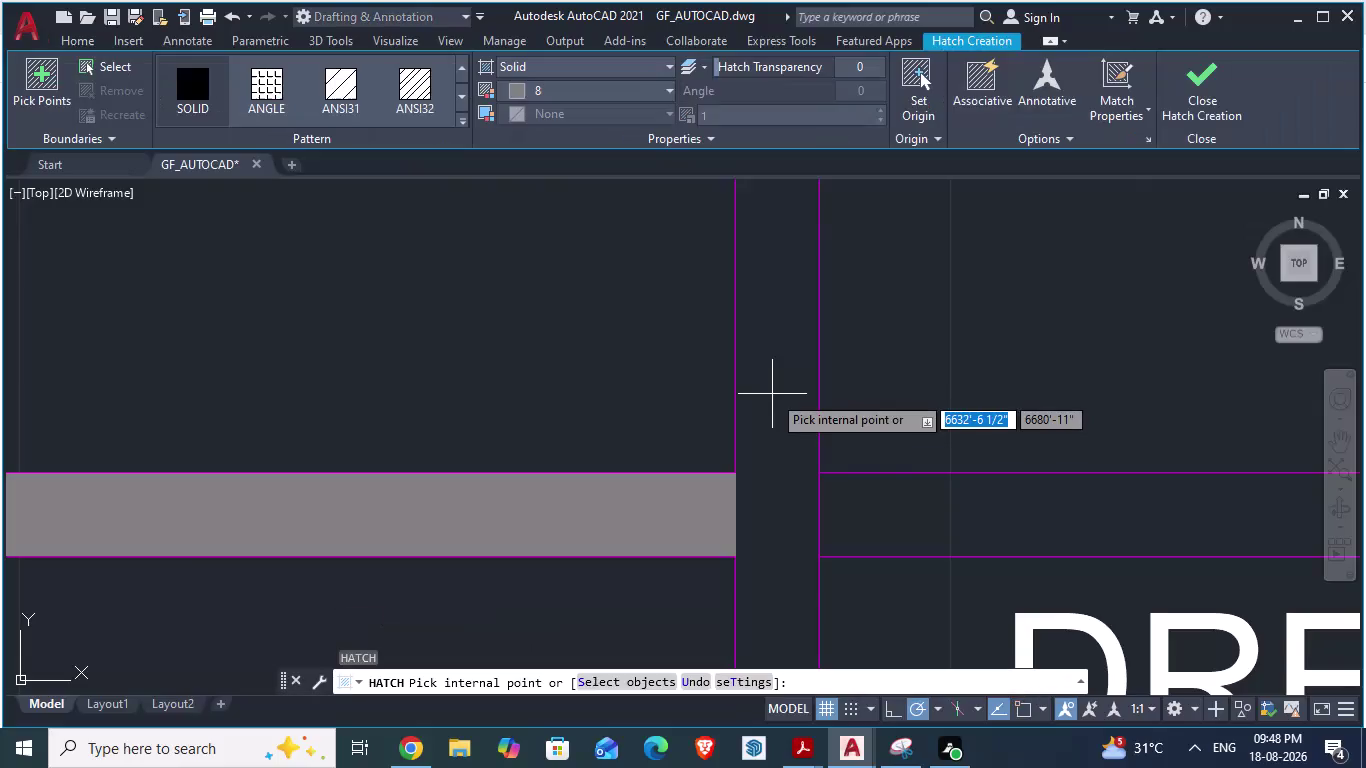
Pick a room point for the grey fill, then cancel HATCH and undo the room-wide fill.
click(772, 394)
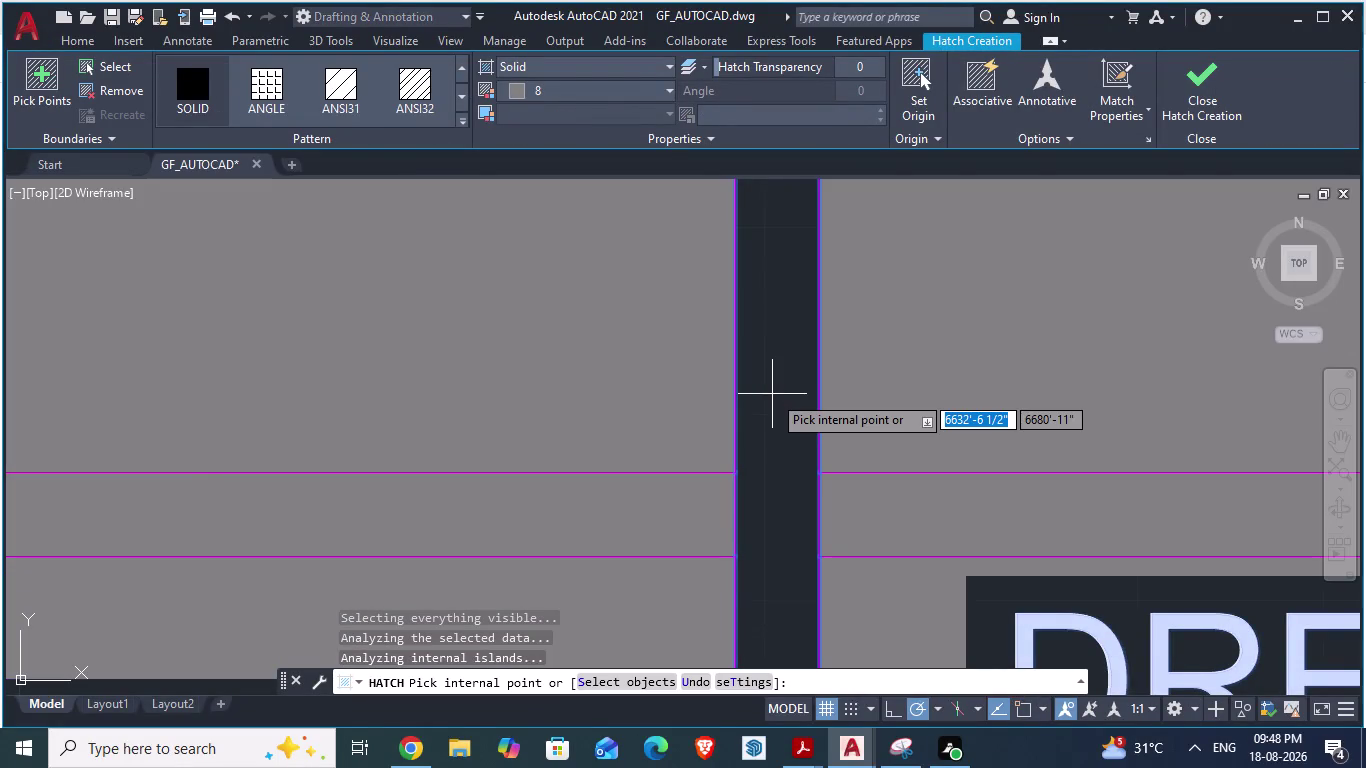
key(Escape)
key(Escape)
key(ctrl+z)
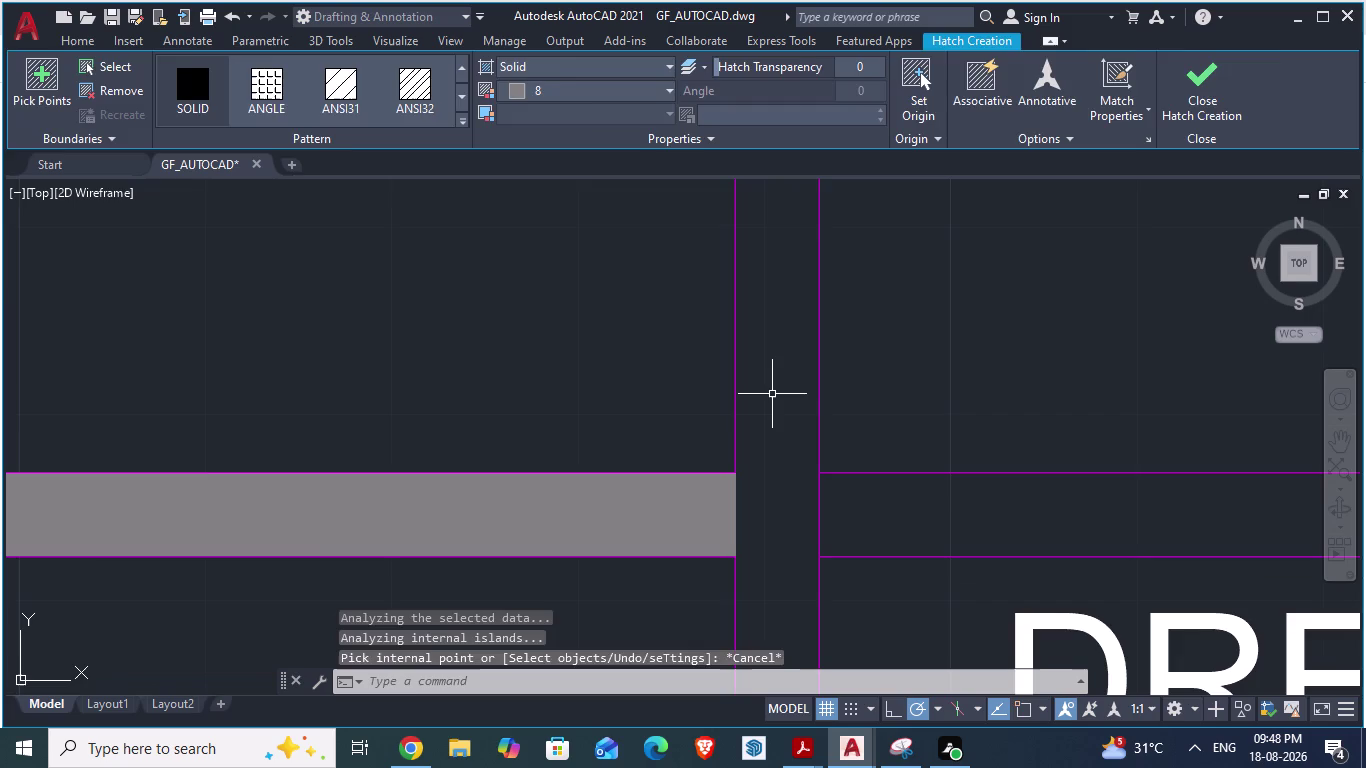
scroll(down, 3)
scroll(up, 3)
scroll(down, 3)
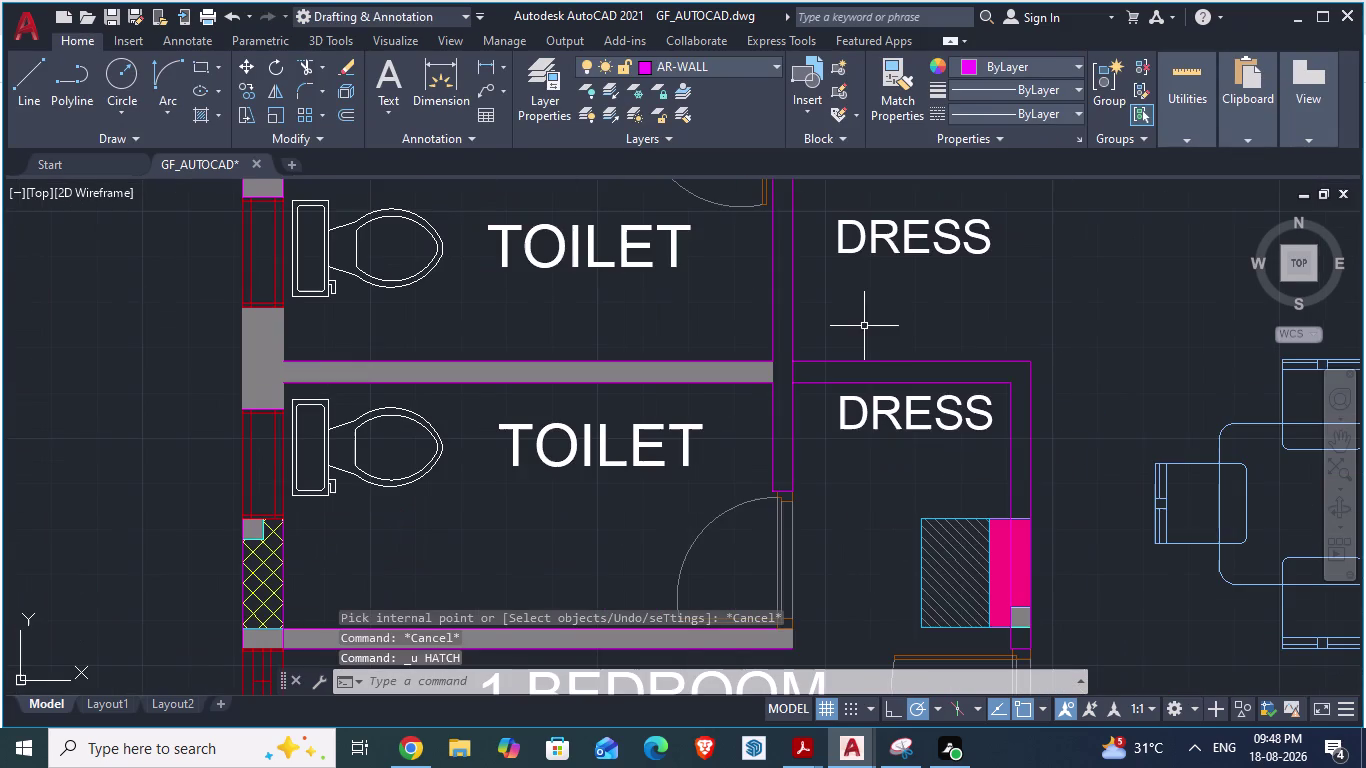
scroll(up, 3)
click(939, 349)
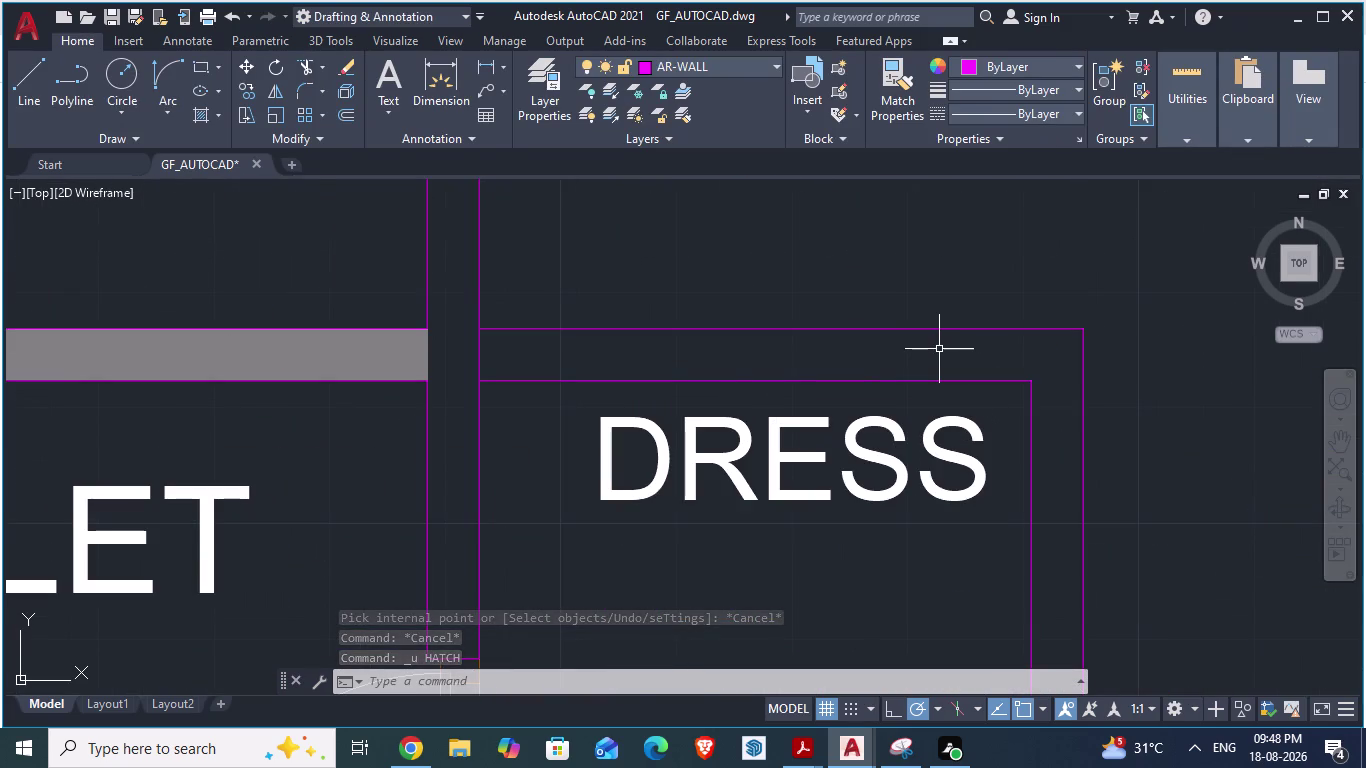
key(h)
key(Return)
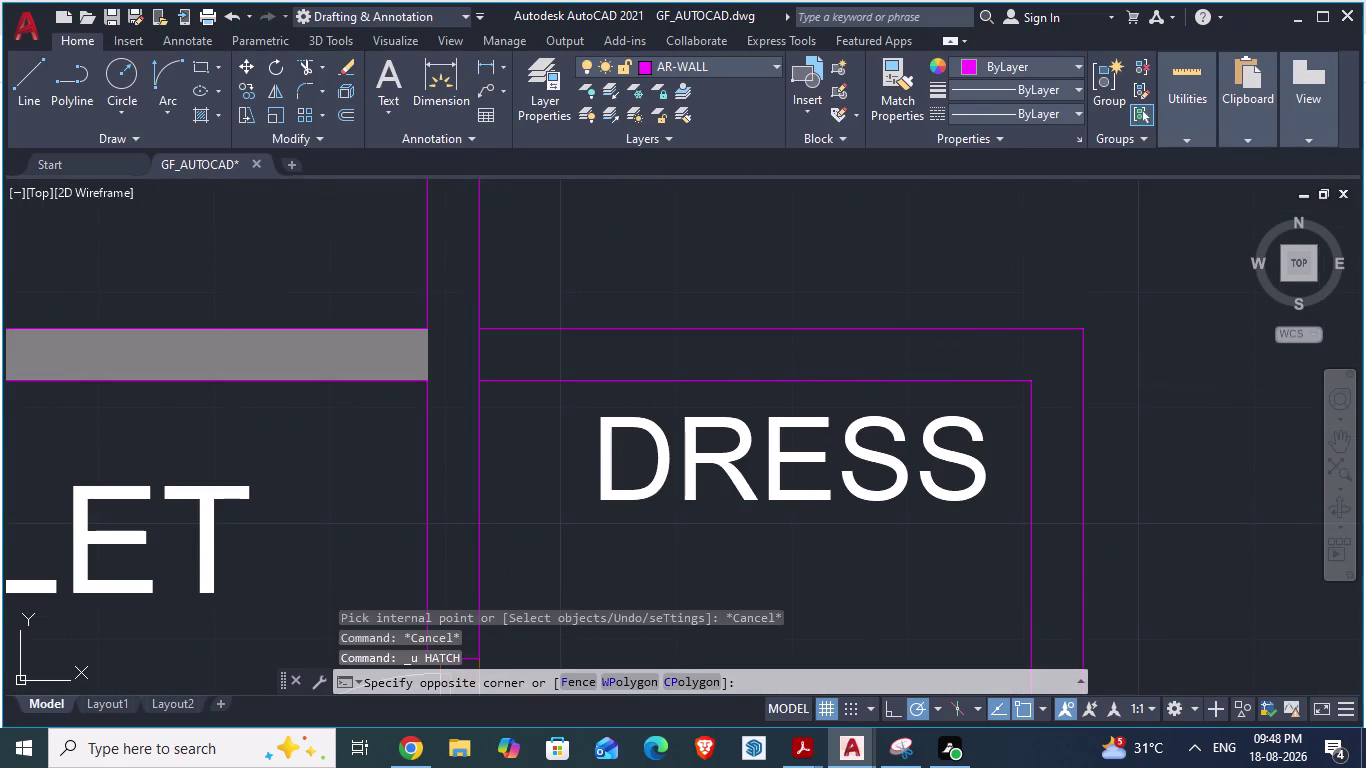
click(939, 349)
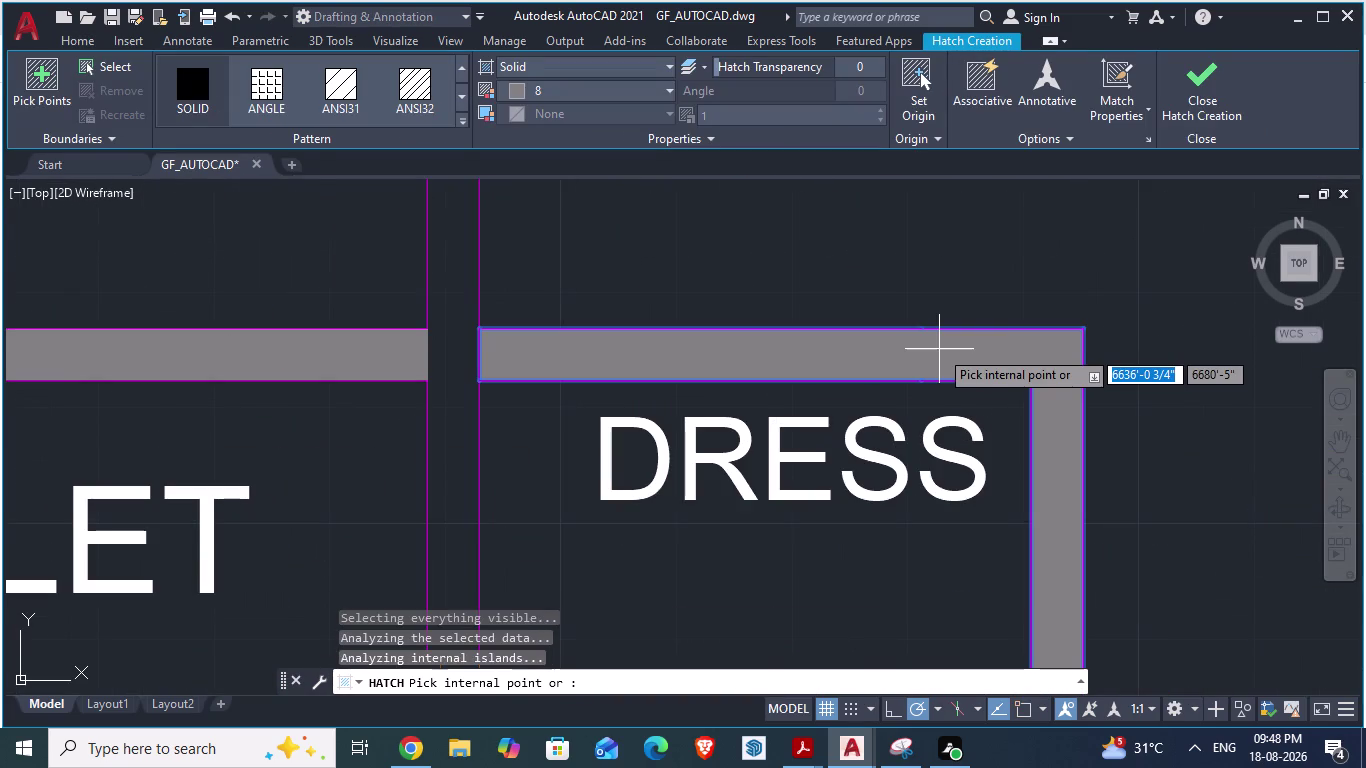
scroll(down, 3)
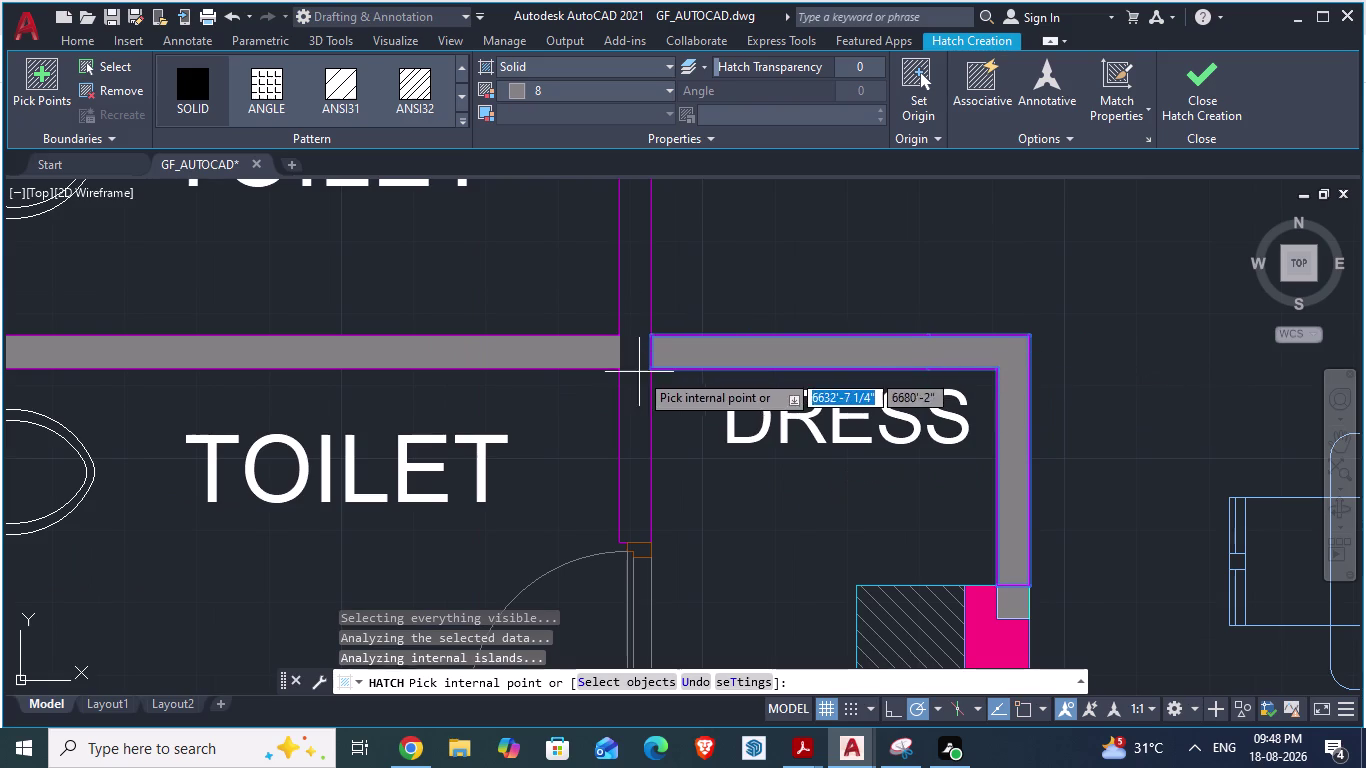
scroll(down, 3)
click(643, 280)
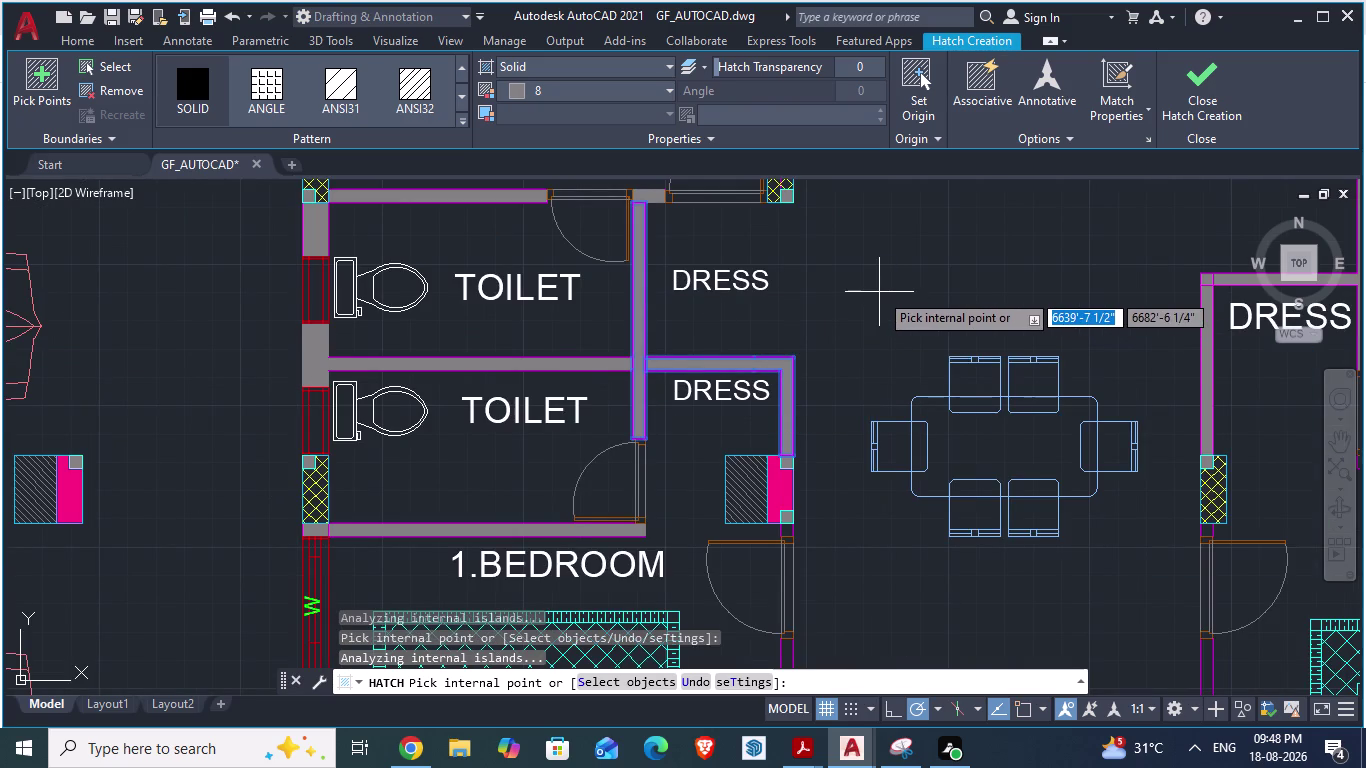
scroll(down, 3)
scroll(down, 3)
scroll(up, 3)
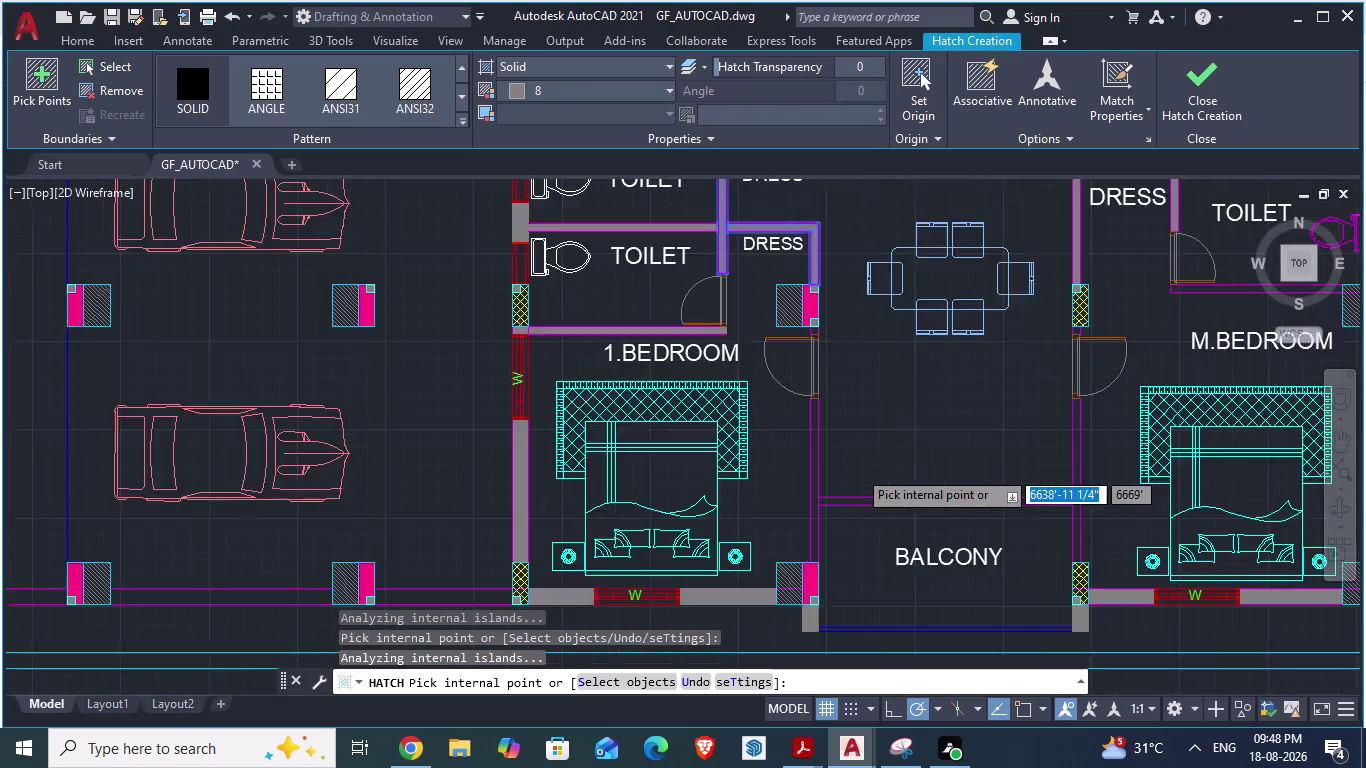
scroll(up, 3)
click(672, 525)
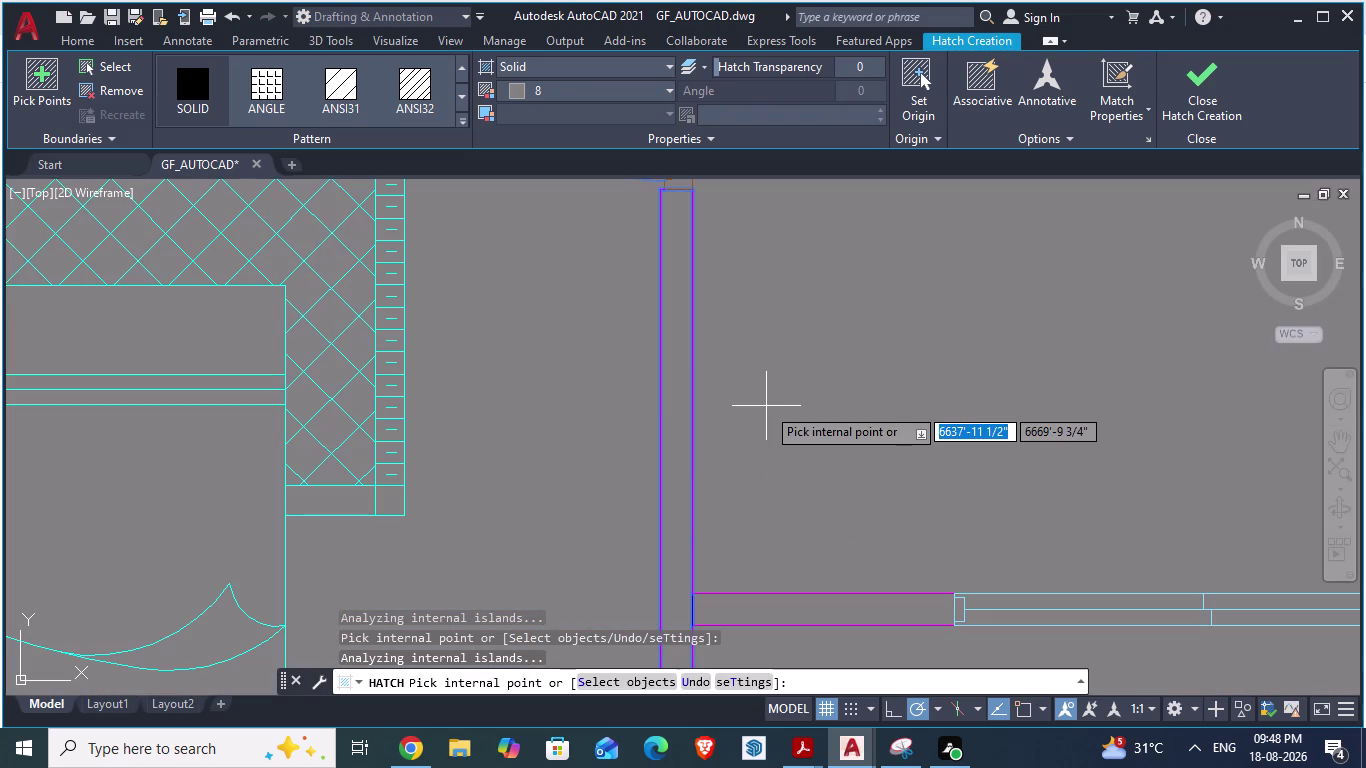
key(Escape)
key(Escape)
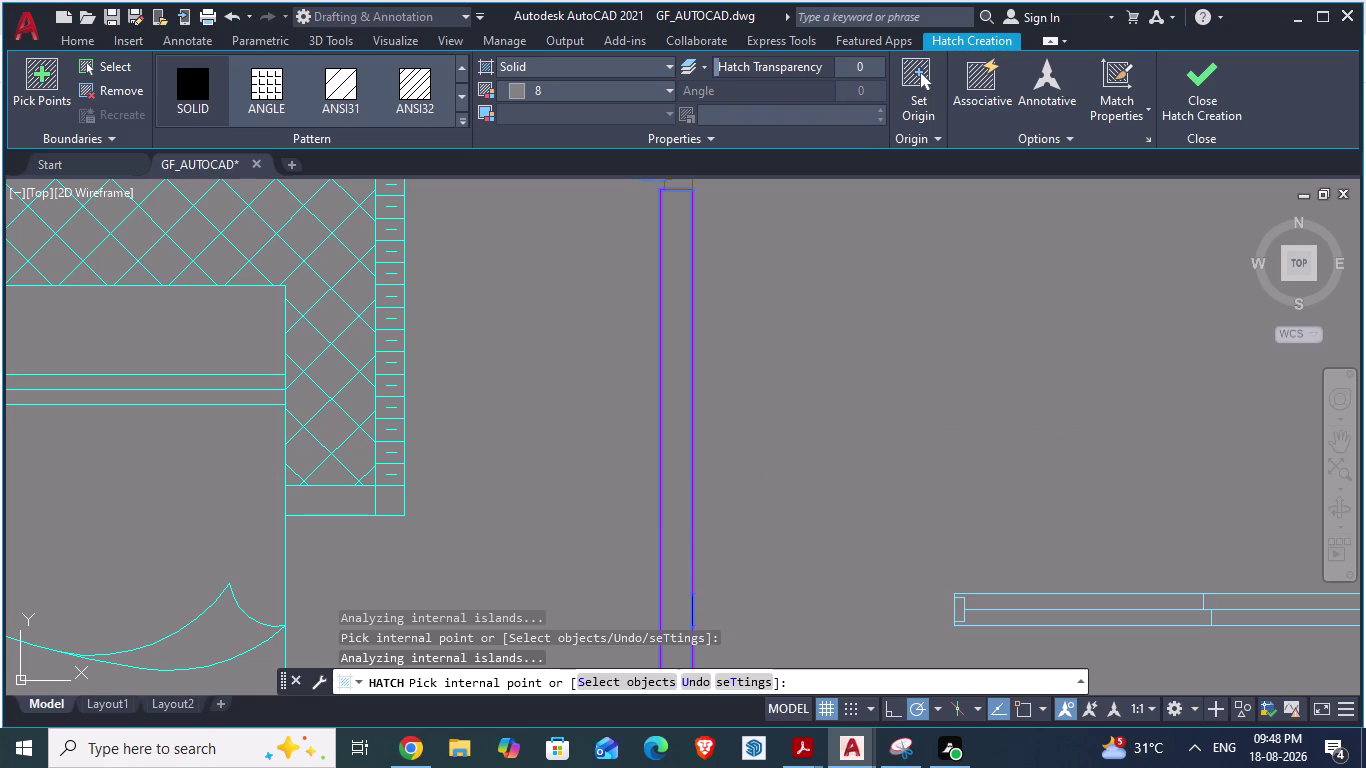
key(ctrl+z)
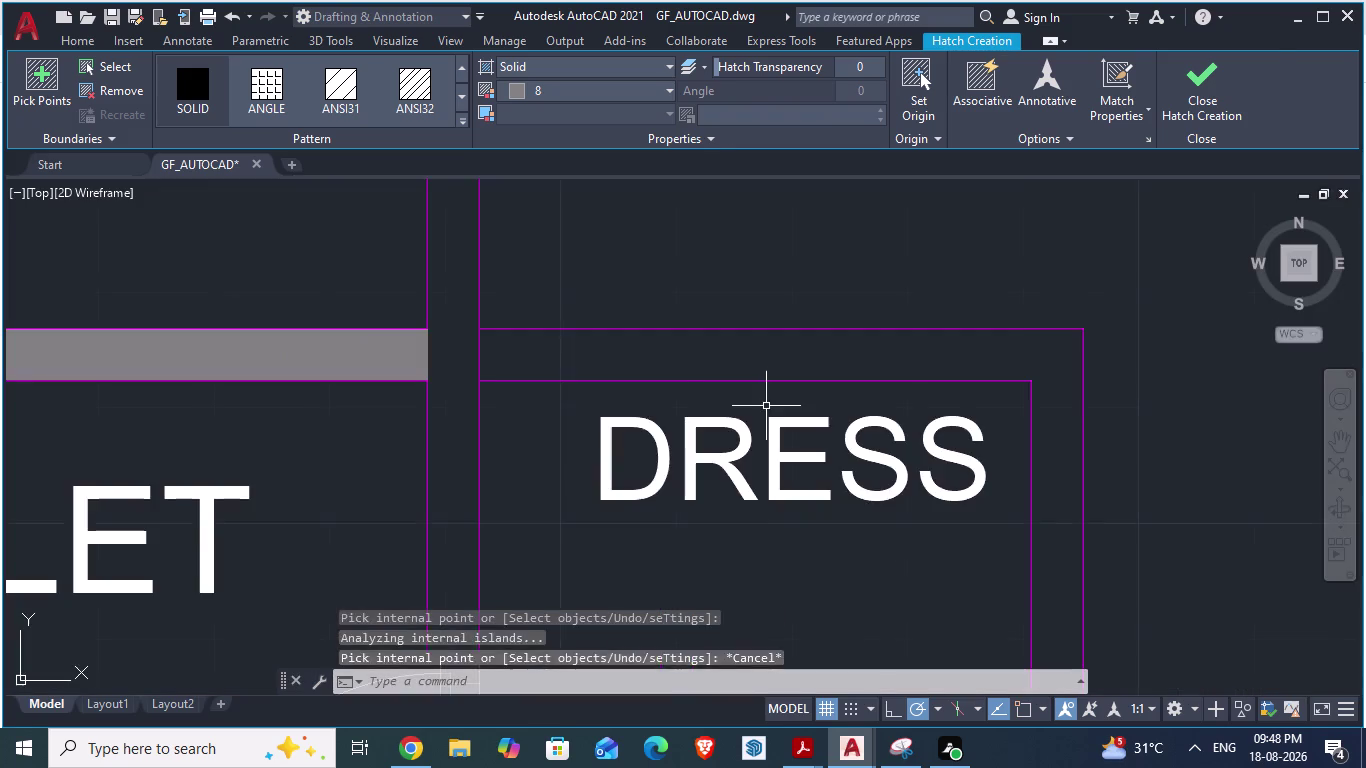
scroll(down, 3)
scroll(down, 3)
scroll(up, 3)
scroll(up, 3)
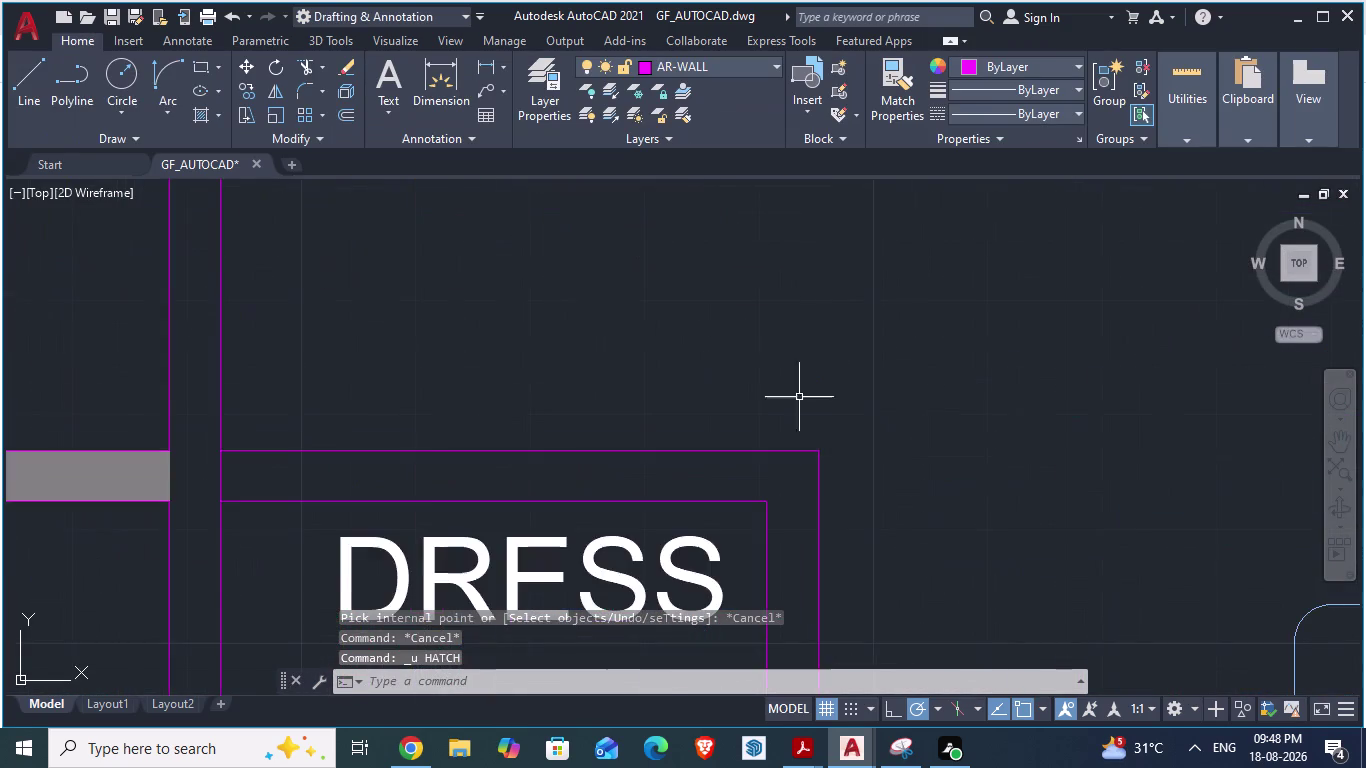
click(776, 528)
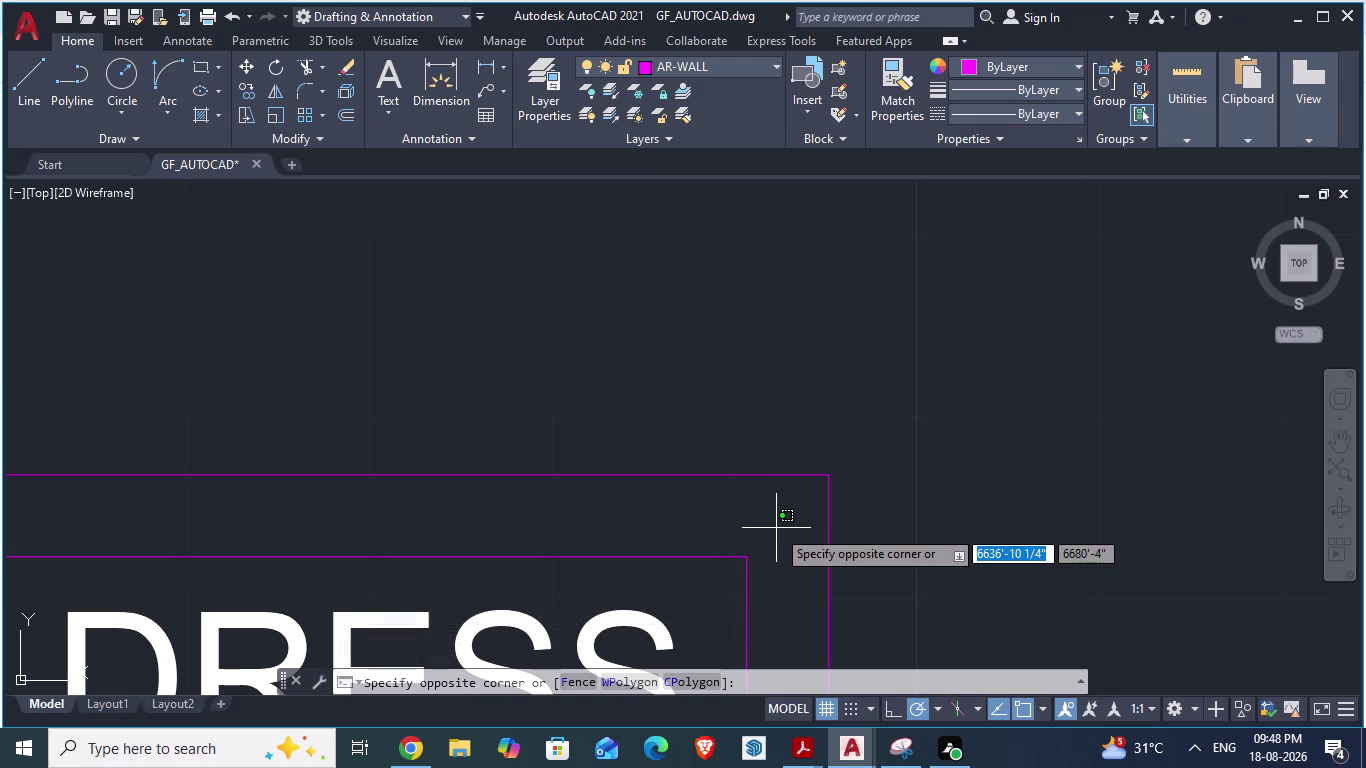
scroll(down, 3)
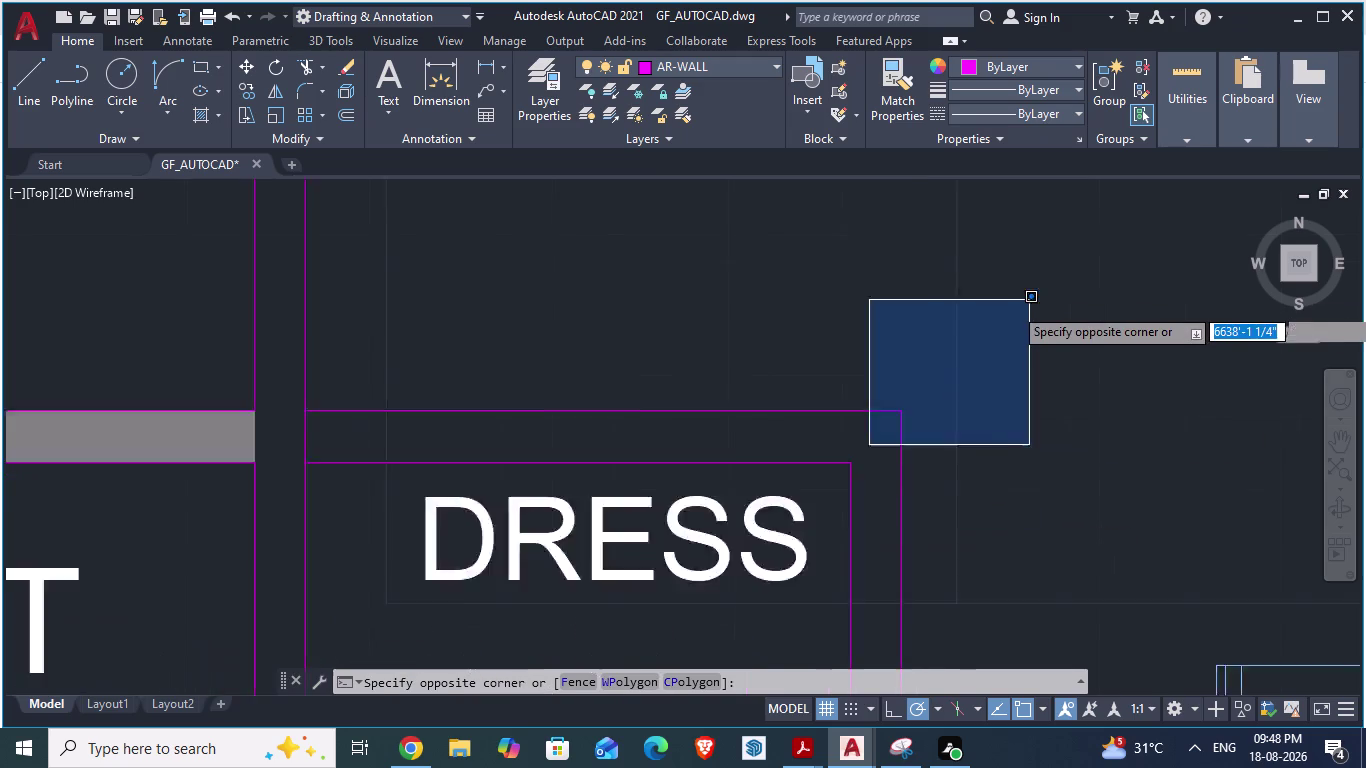
scroll(down, 3)
key(Escape)
key(Escape)
scroll(down, 3)
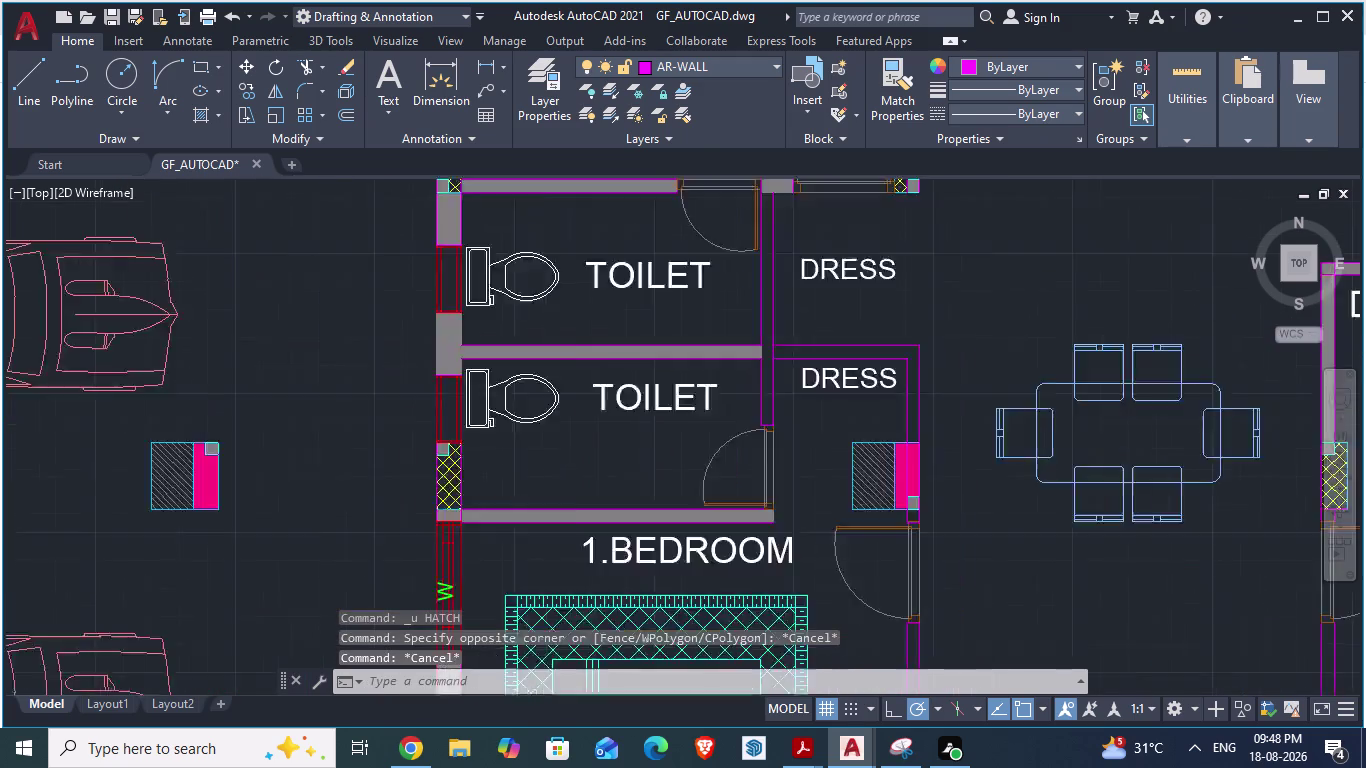
scroll(down, 3)
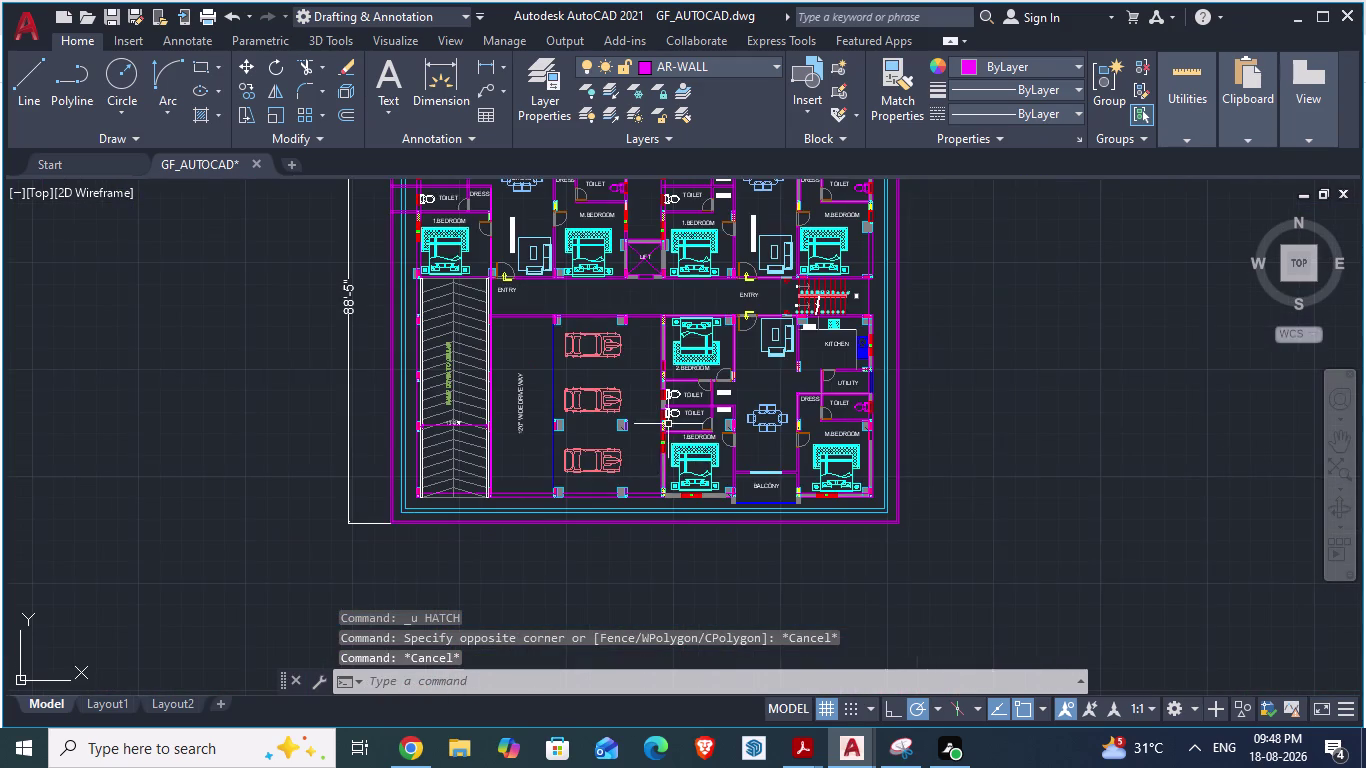
scroll(up, 3)
scroll(down, 3)
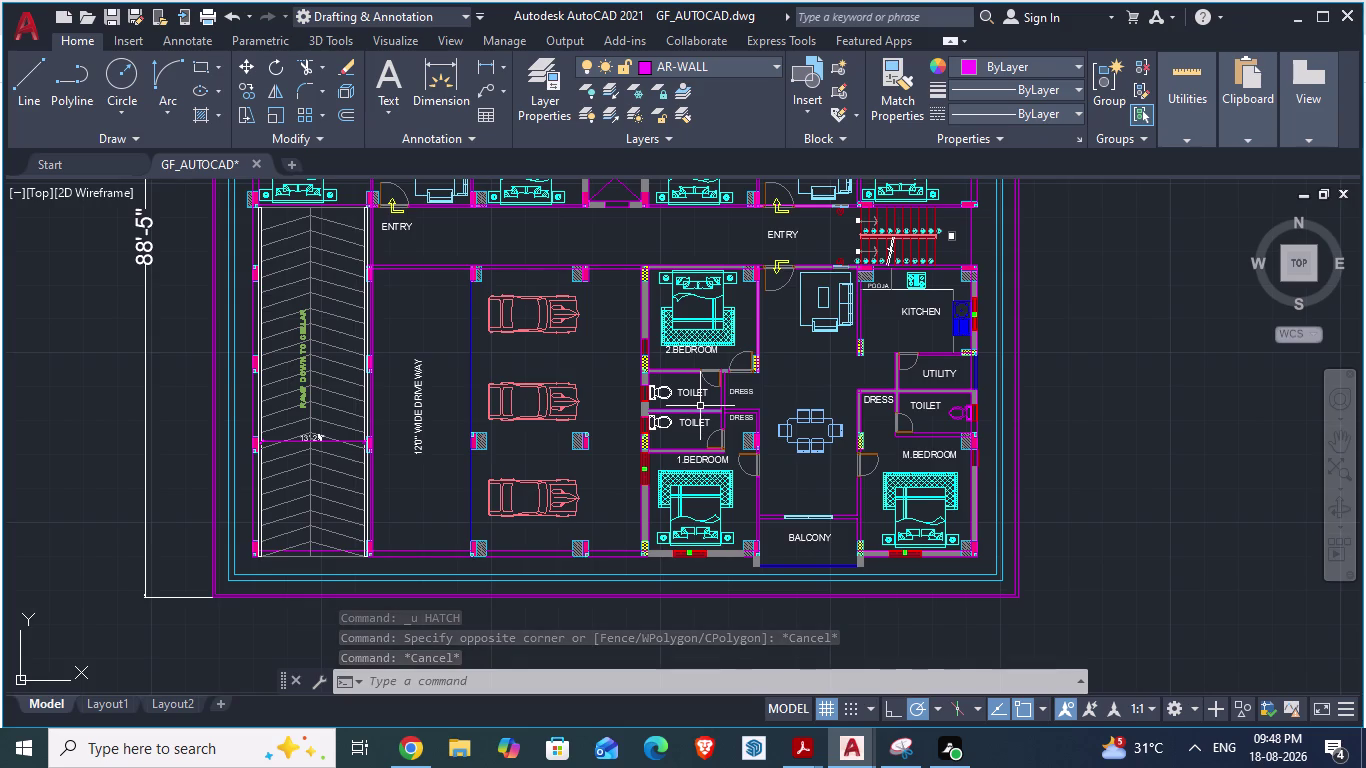
scroll(up, 3)
scroll(up, 3)
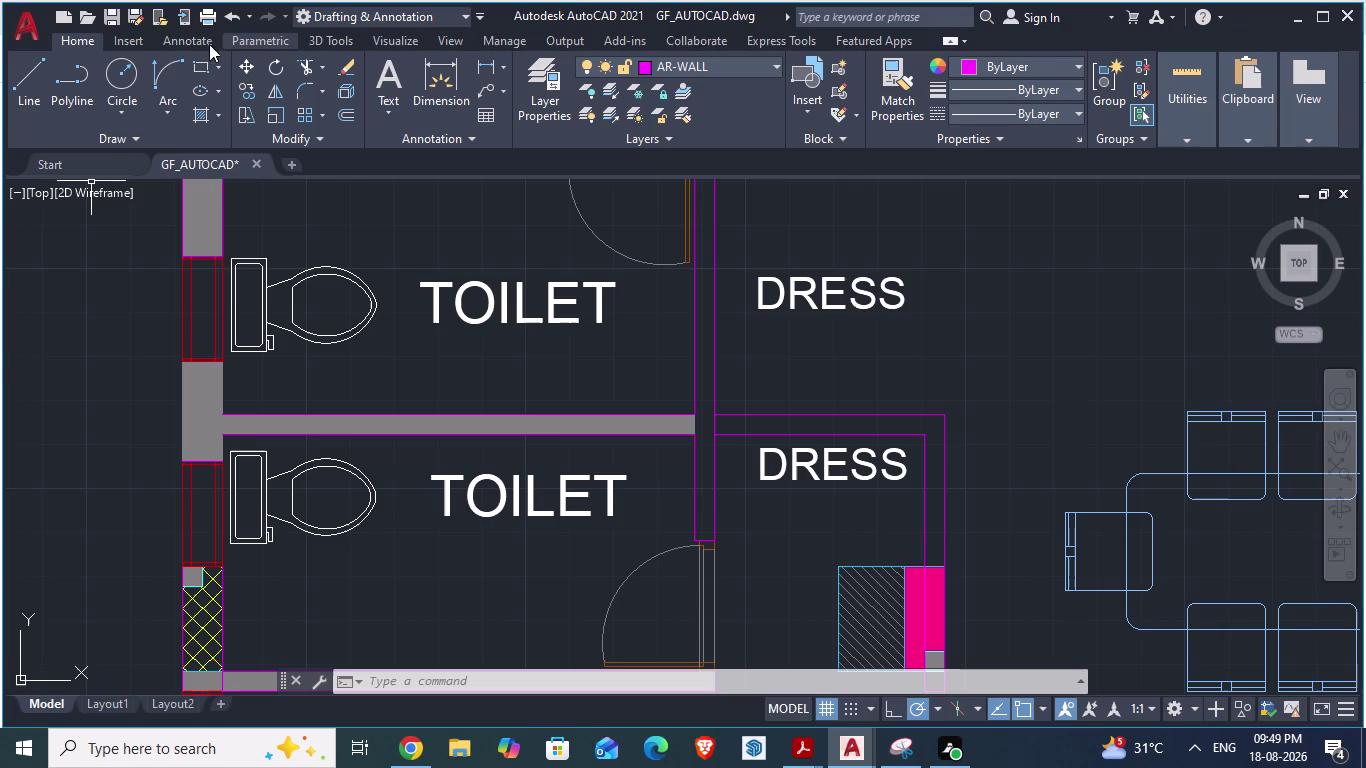
Zoom to the wall beside the door swing and clear any pending selection.
scroll(down, 3)
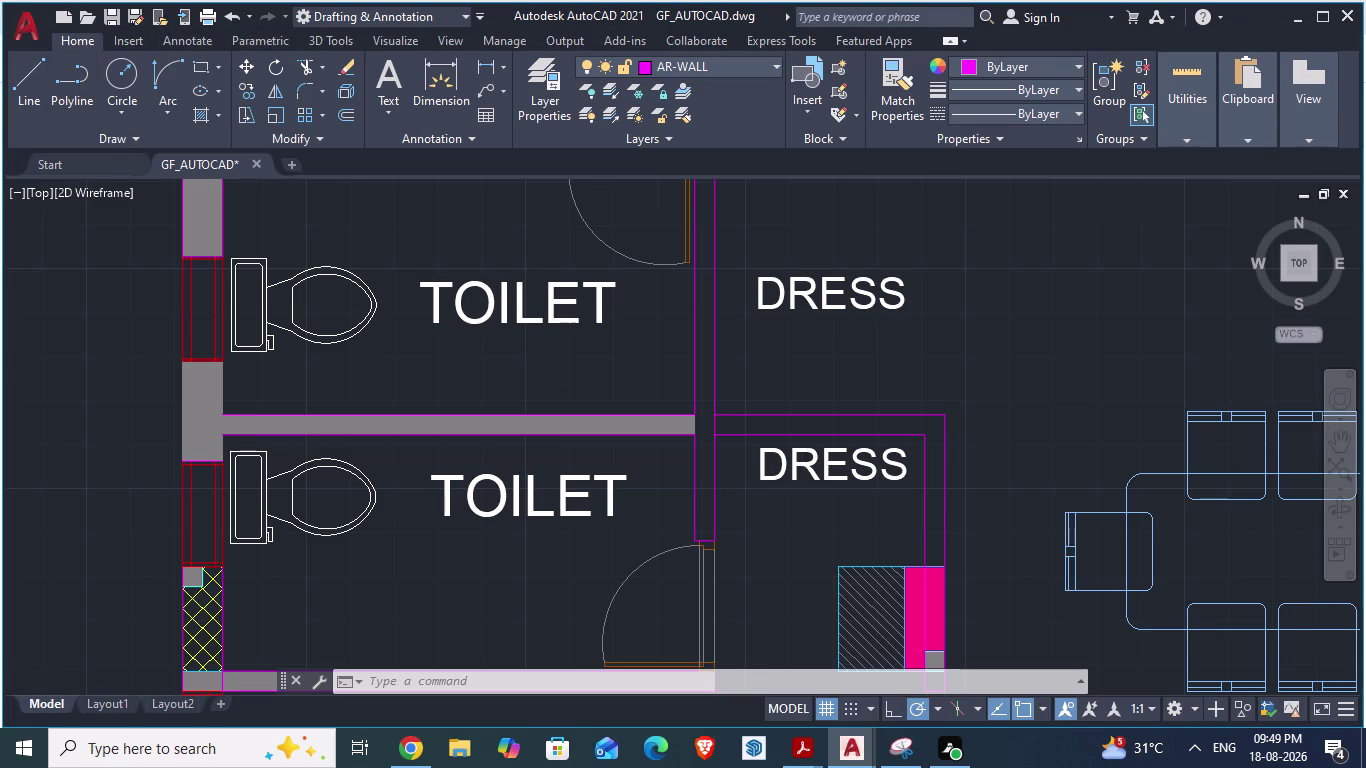
scroll(up, 3)
scroll(up, 3)
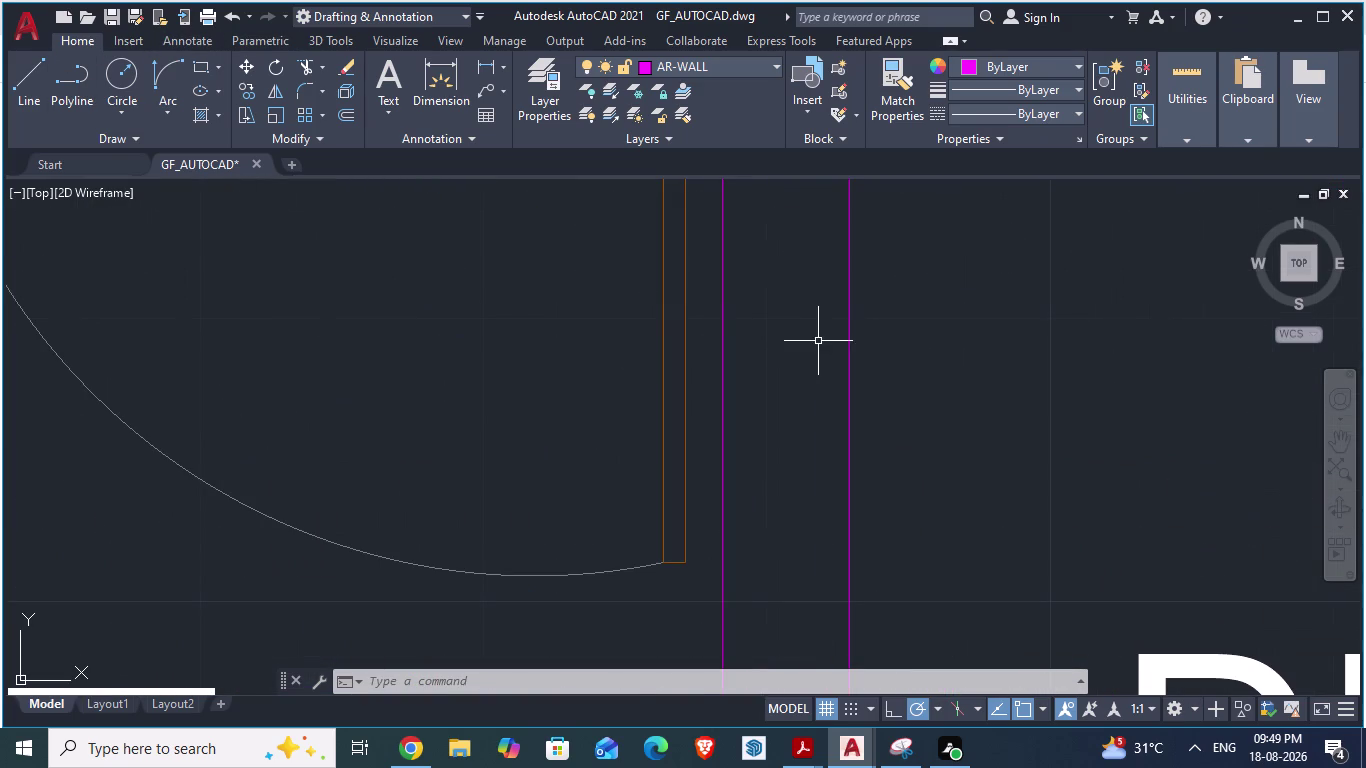
click(821, 341)
key(Escape)
key(Escape)
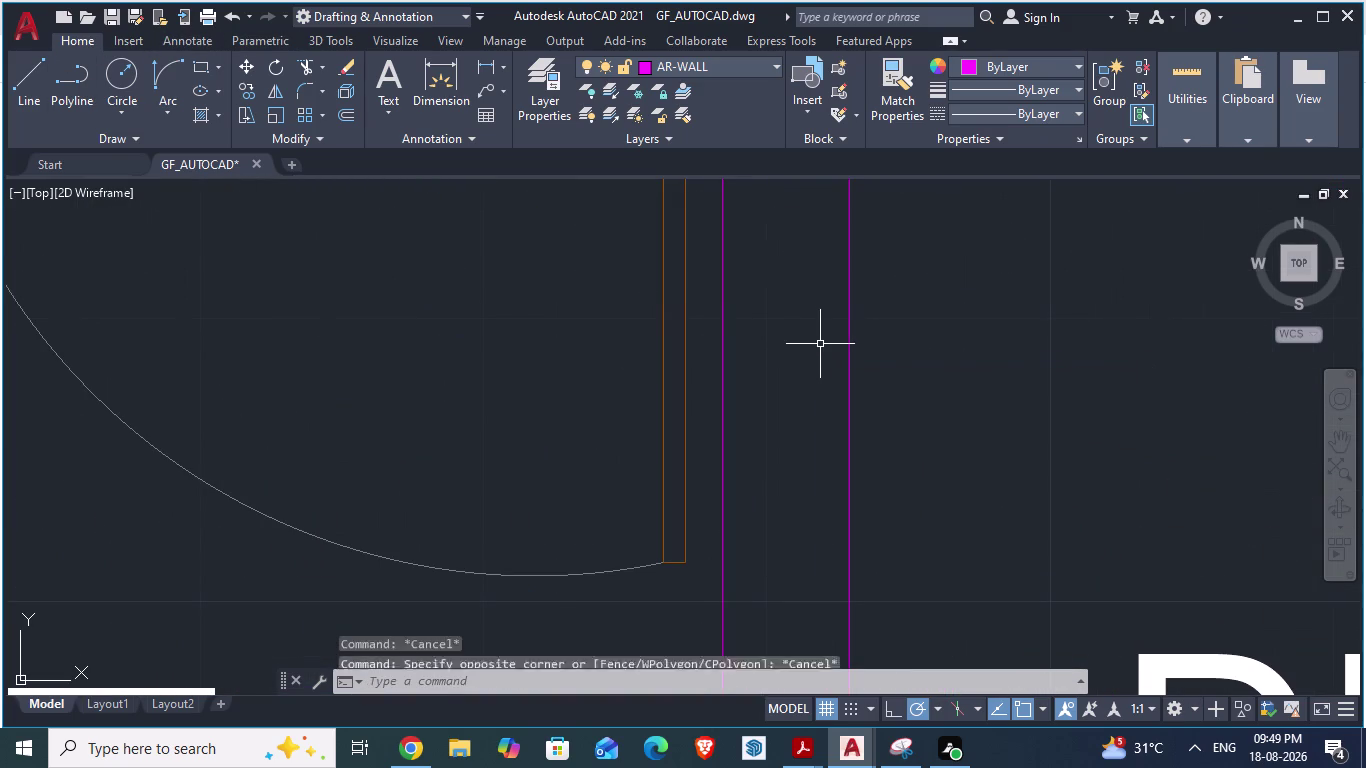
Start HATCH with H, pick inside the wall strip, then cancel and undo the flooding fill.
key(h)
key(Return)
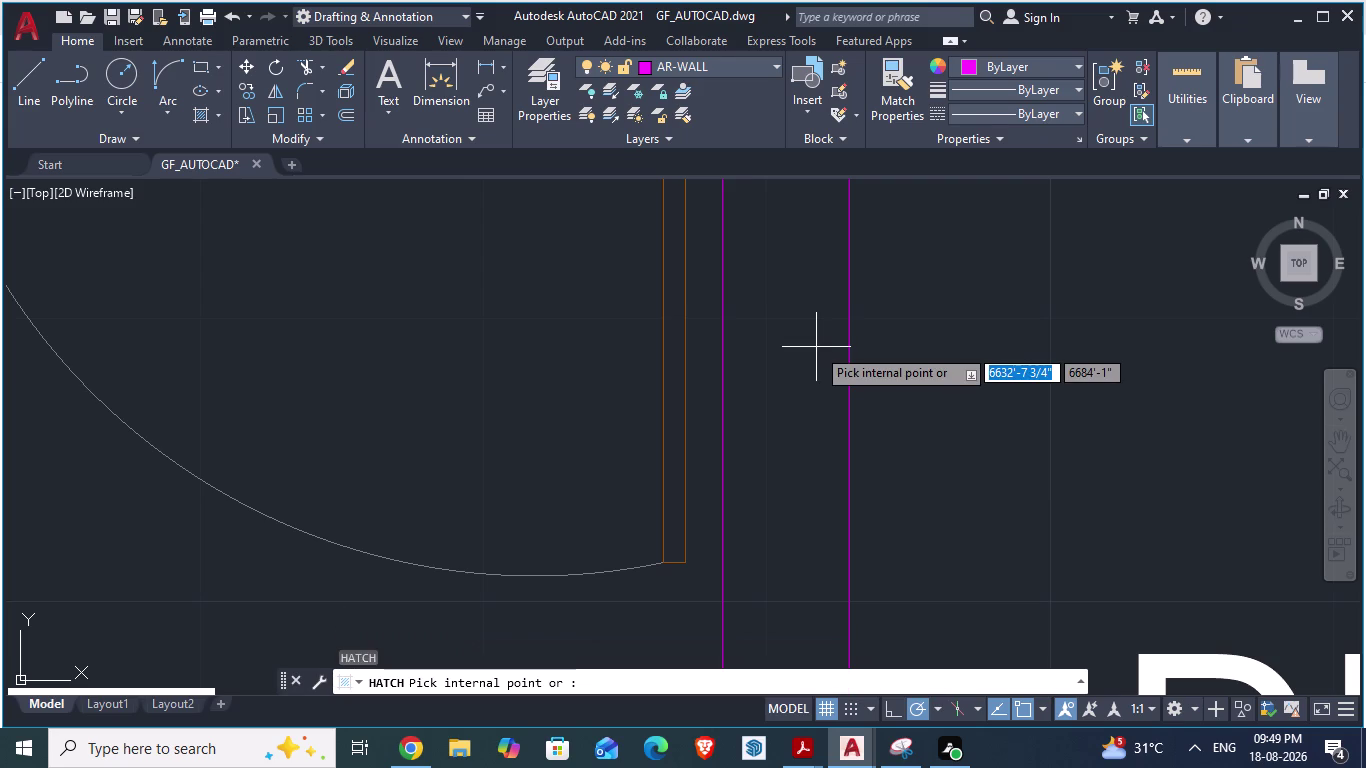
click(828, 343)
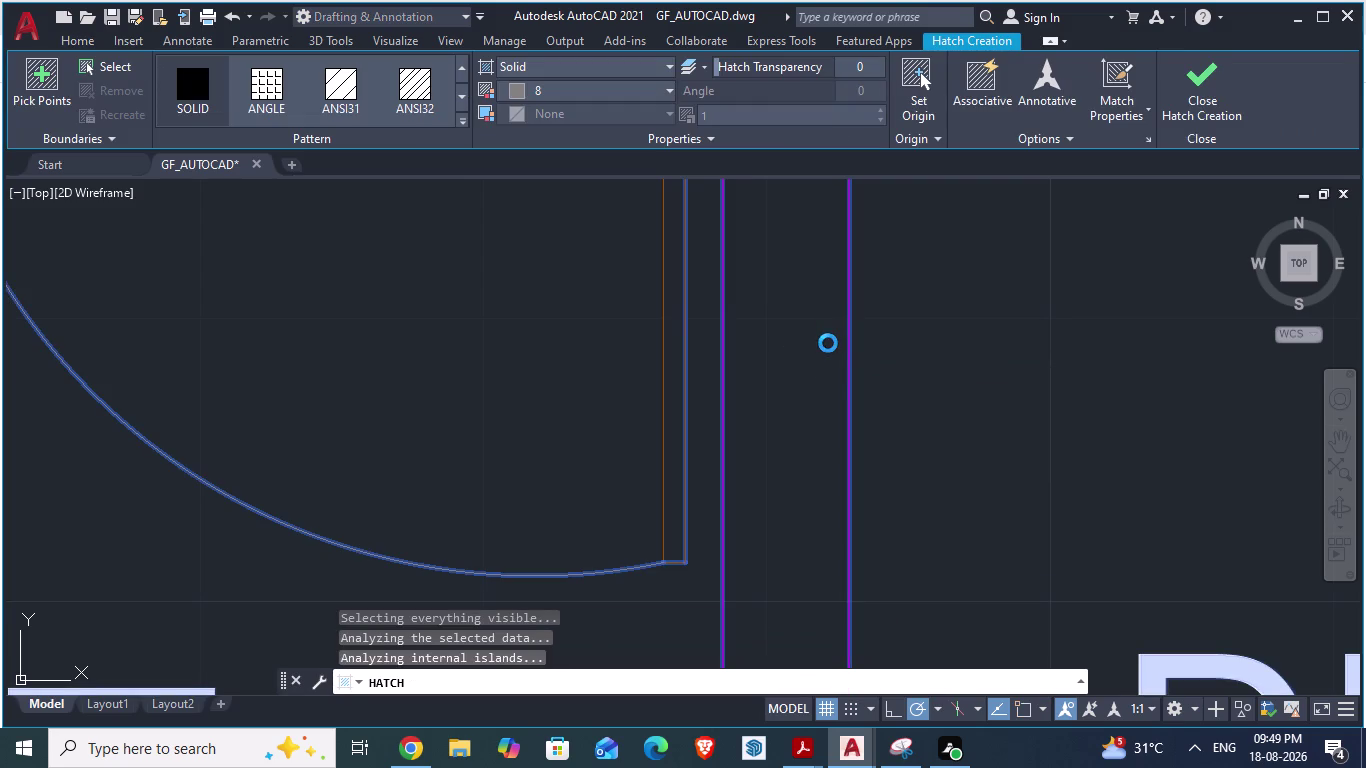
key(Escape)
key(Escape)
key(Escape)
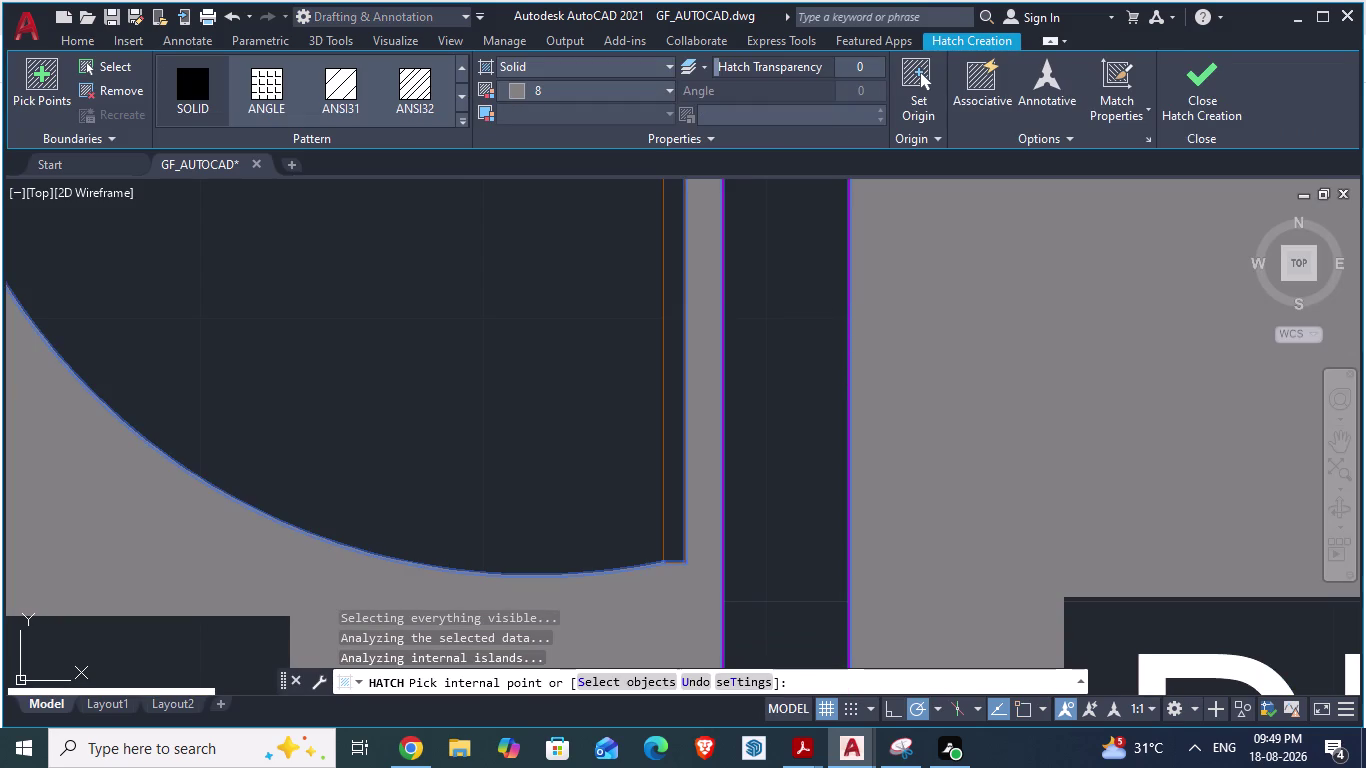
key(ctrl+z)
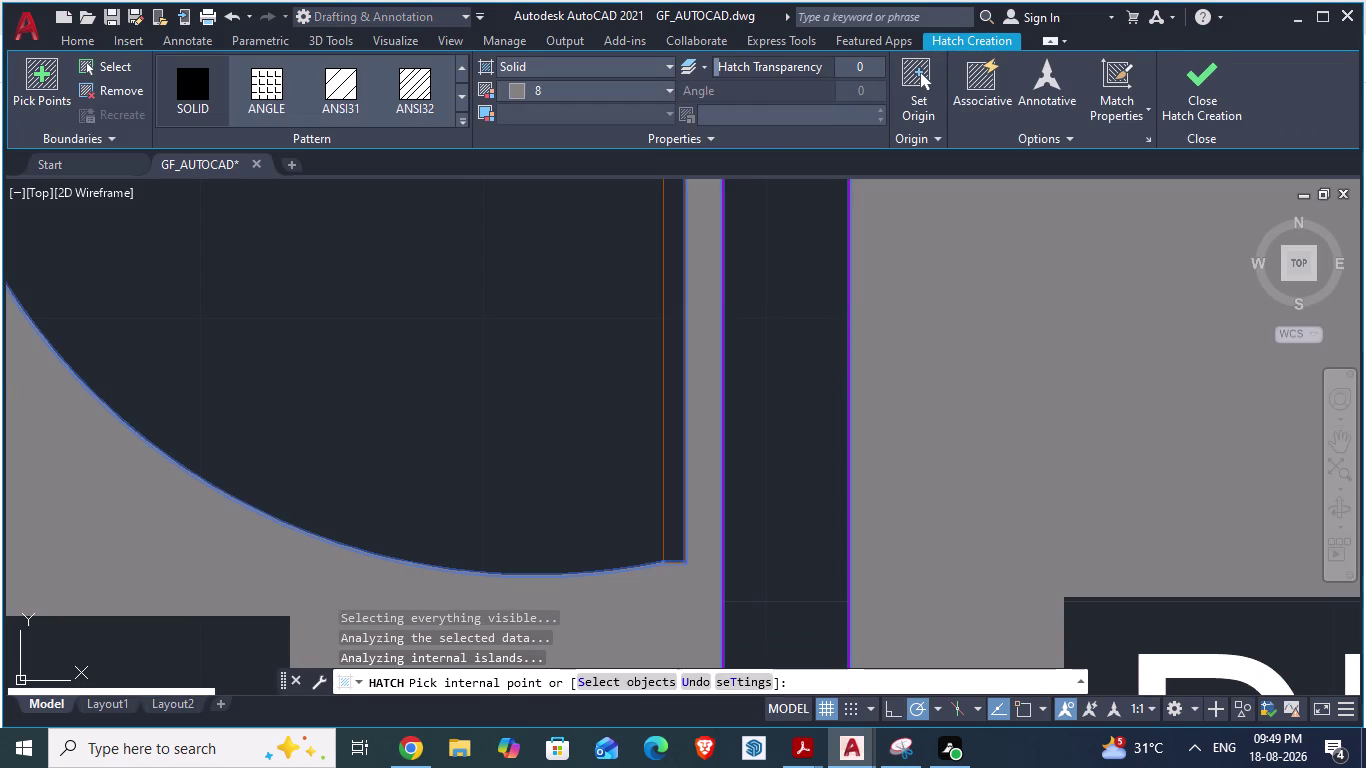